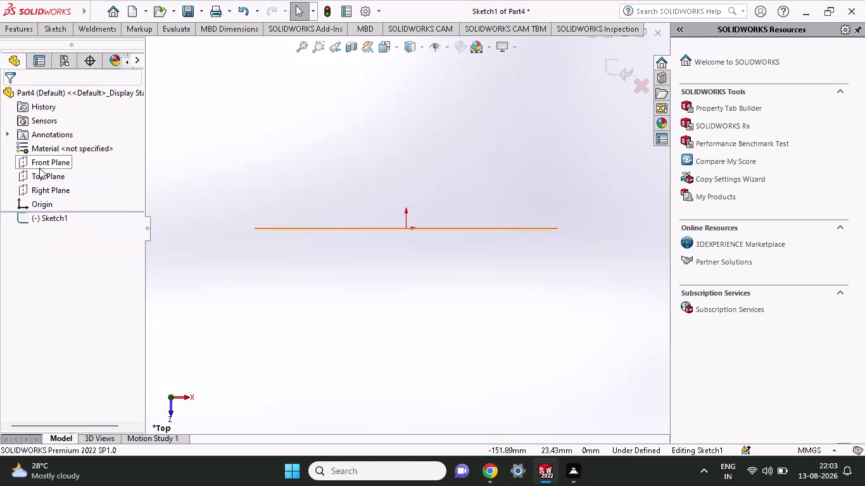
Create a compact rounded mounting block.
Select Top Plane and start a sketch on it from the Sketch tools.
click(39, 168)
click(49, 174)
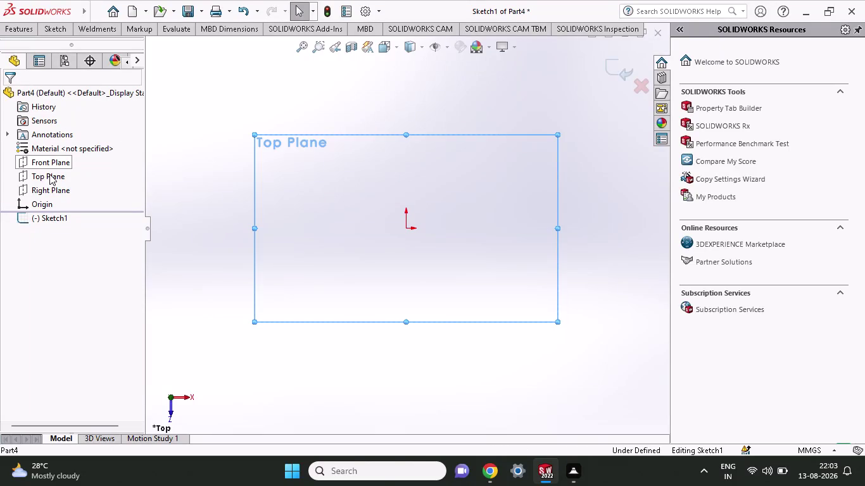
click(55, 178)
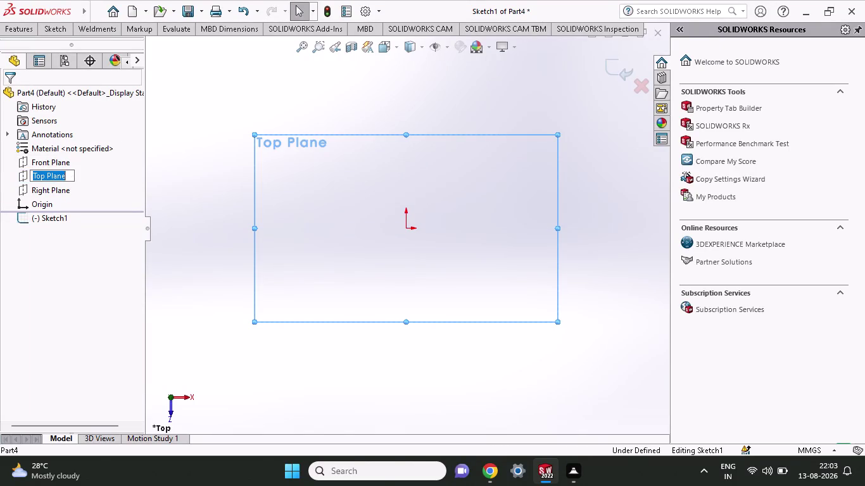
click(80, 177)
click(61, 28)
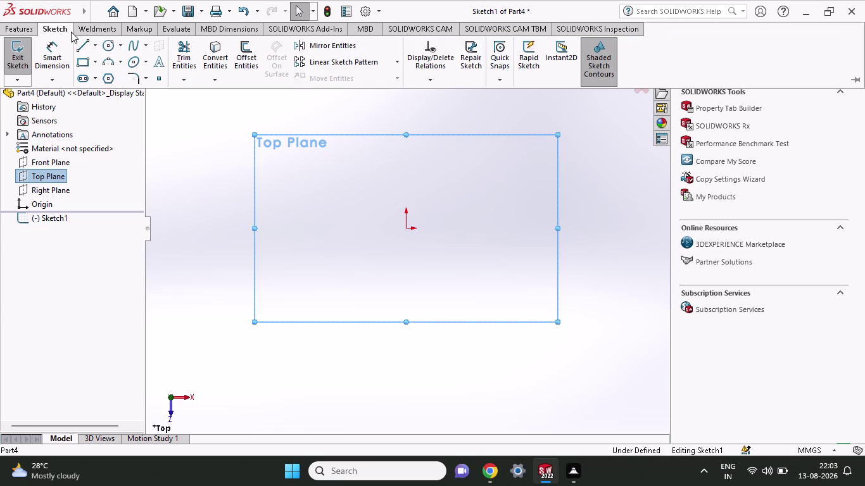
click(81, 66)
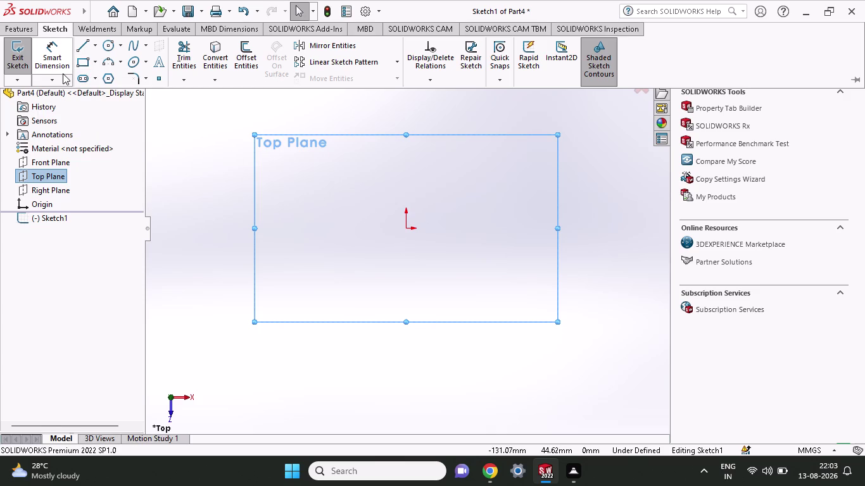
click(79, 63)
click(97, 64)
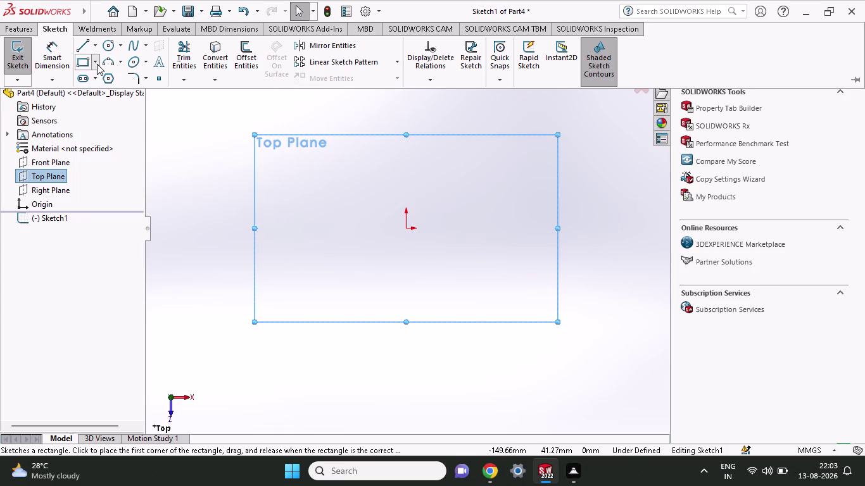
click(94, 87)
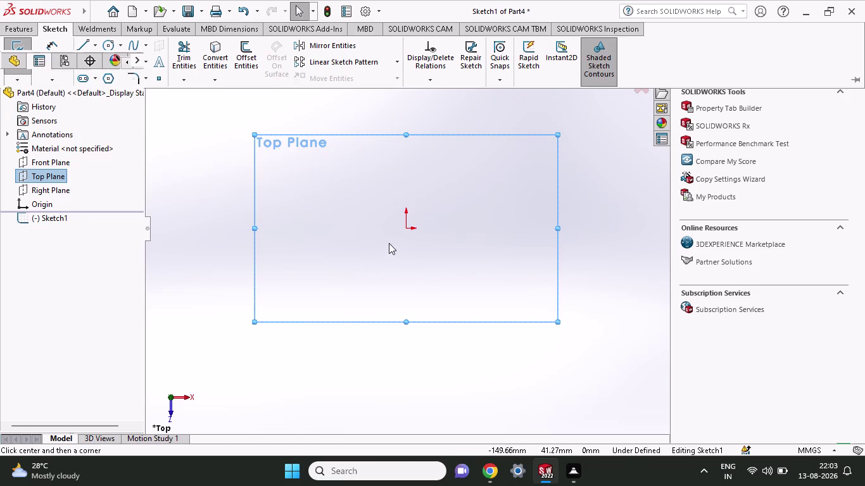
Draw a center rectangle with its center on the origin and confirm it.
click(408, 226)
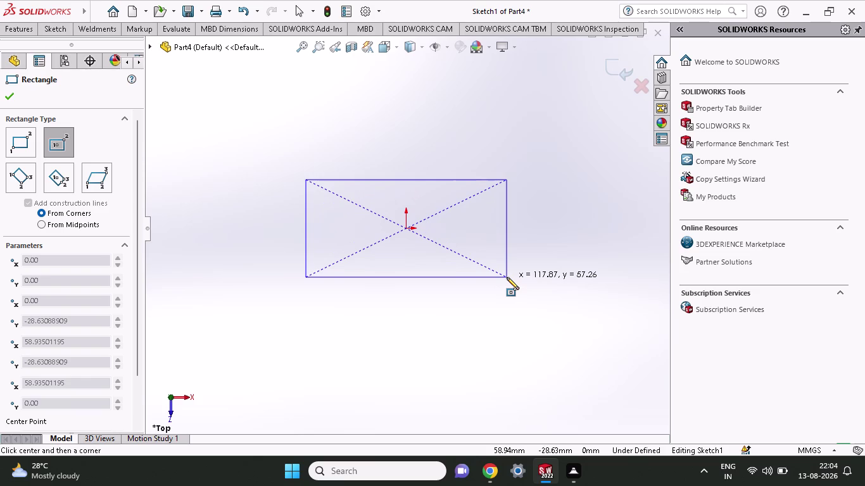
click(531, 304)
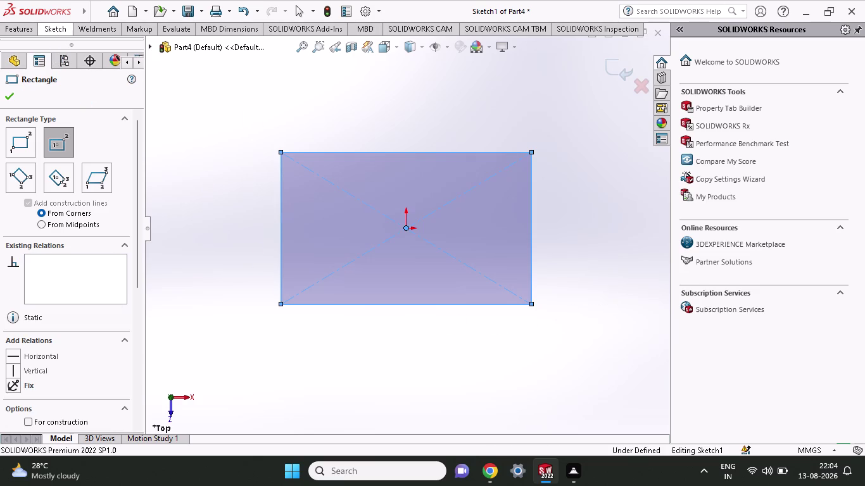
click(60, 27)
click(57, 46)
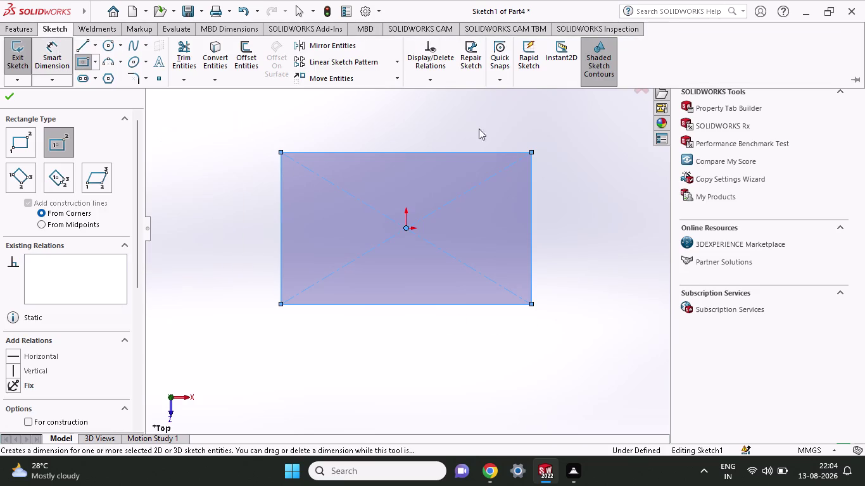
click(533, 303)
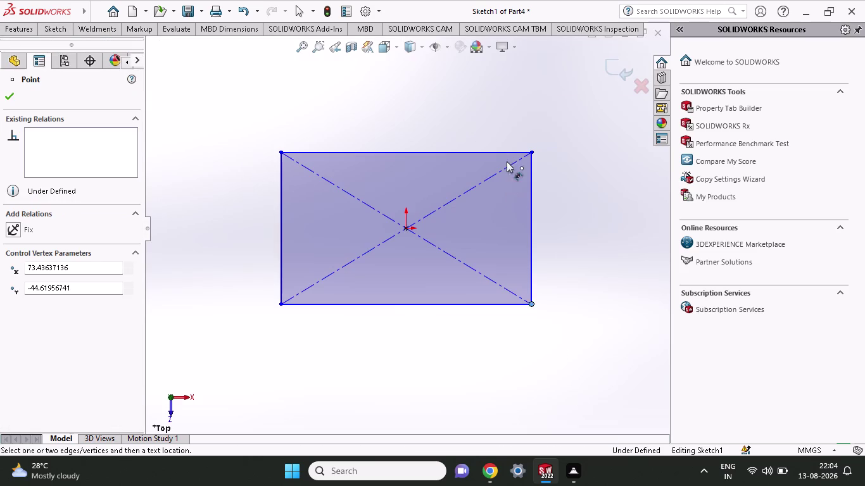
Dimension the rectangle's right edge, entering 80 and then correcting it to 60 mm.
click(530, 155)
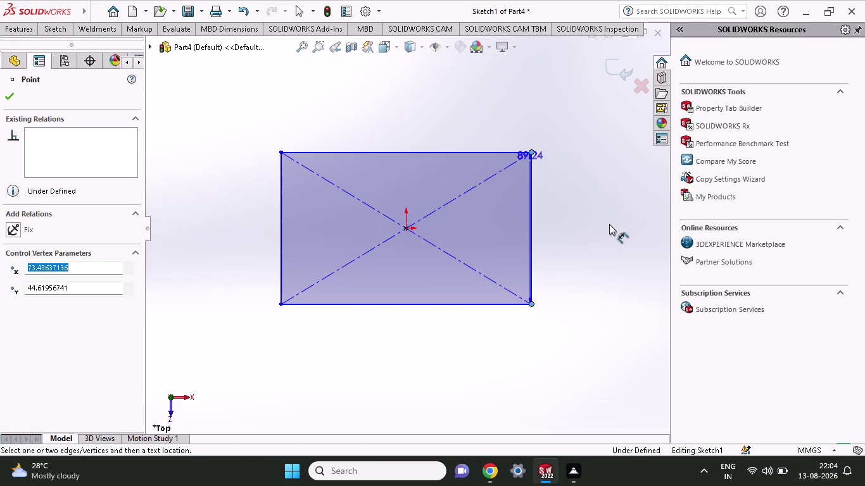
click(601, 241)
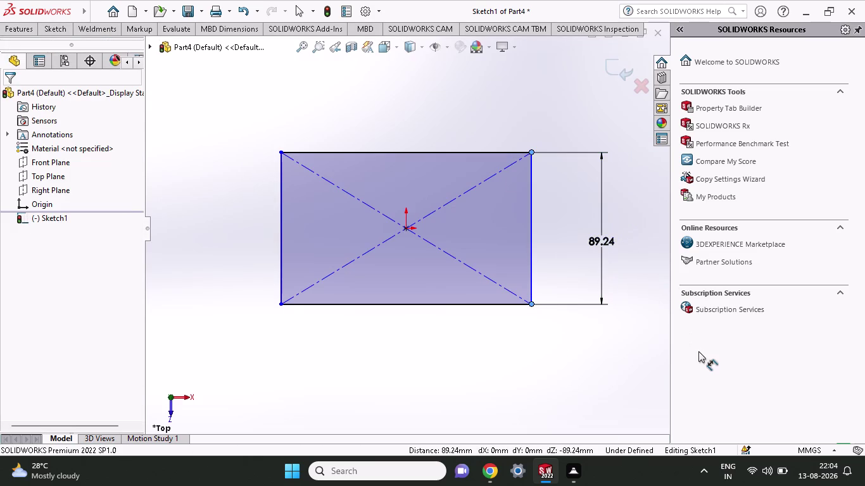
key(8)
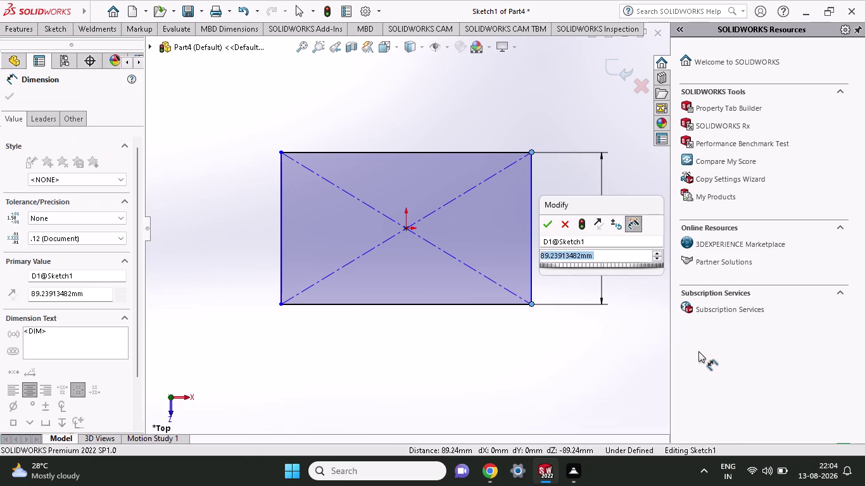
key(0)
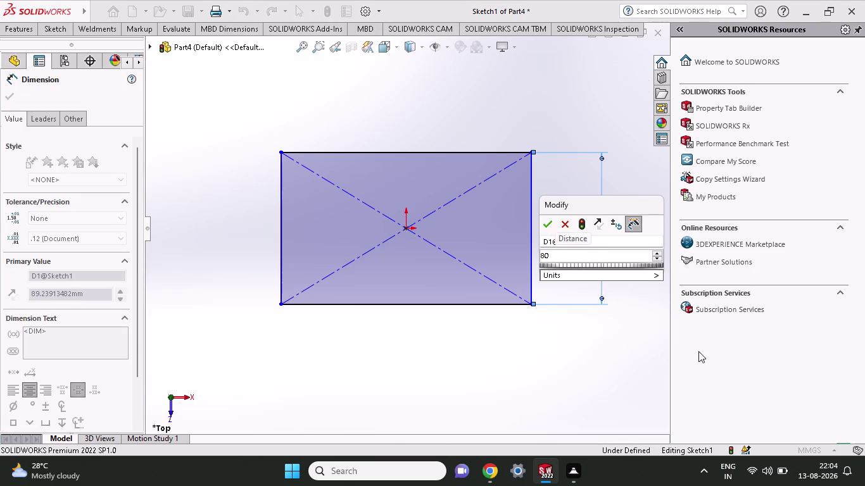
key(Return)
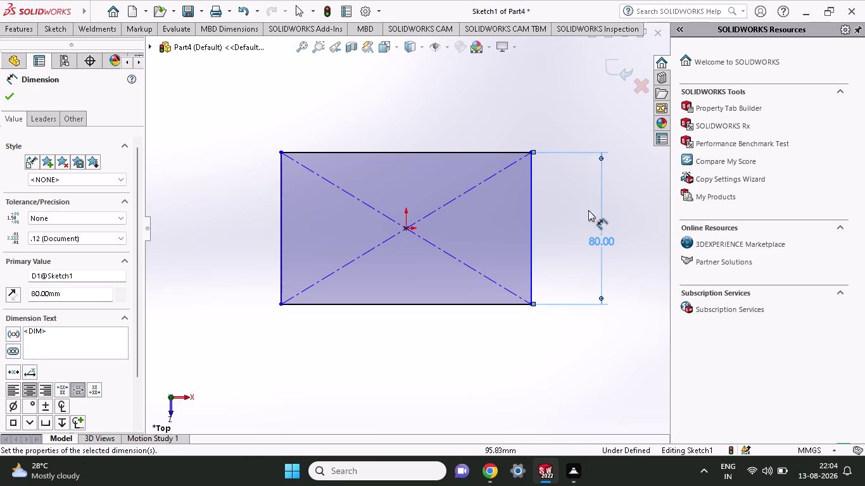
double_click(602, 242)
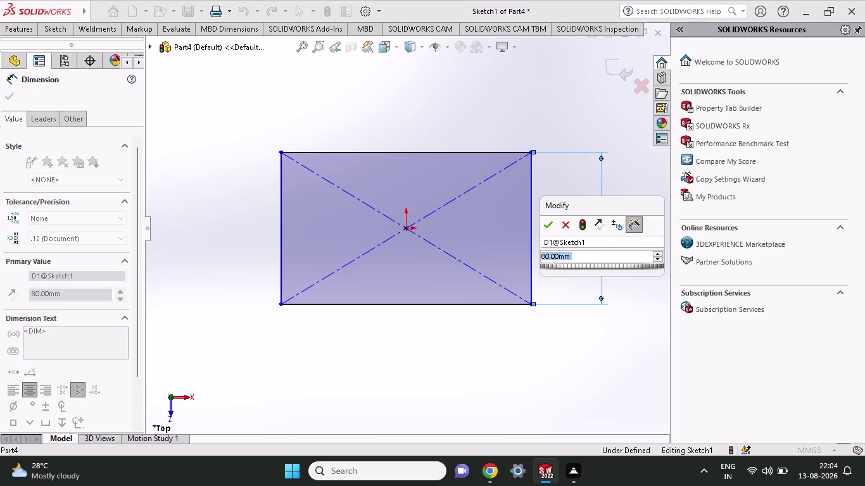
text(60)
key(Return)
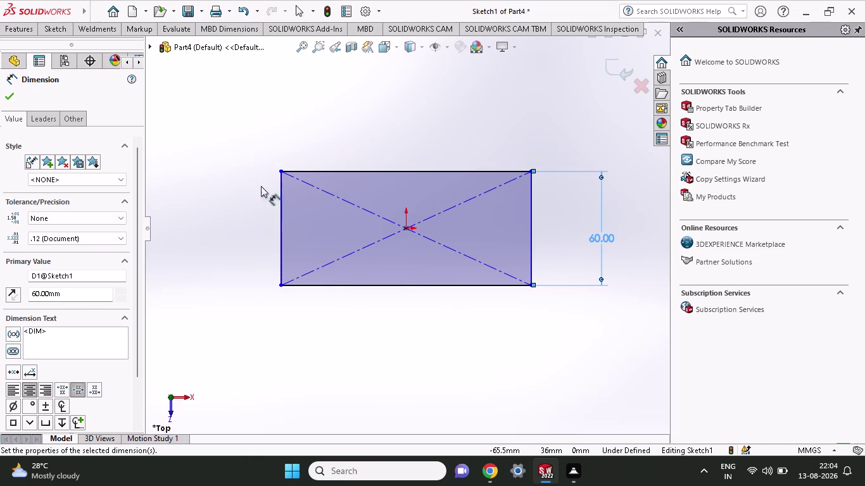
click(278, 171)
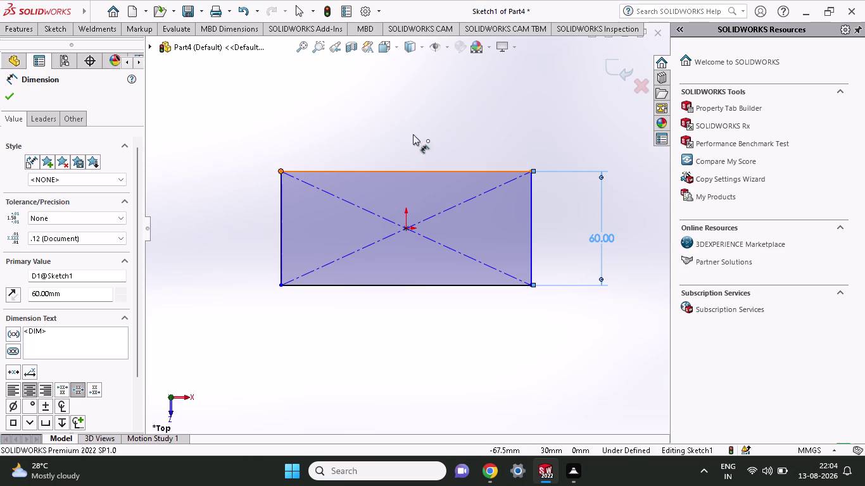
Dimension the rectangle's top edge at 80 mm, placed above the rectangle.
click(531, 173)
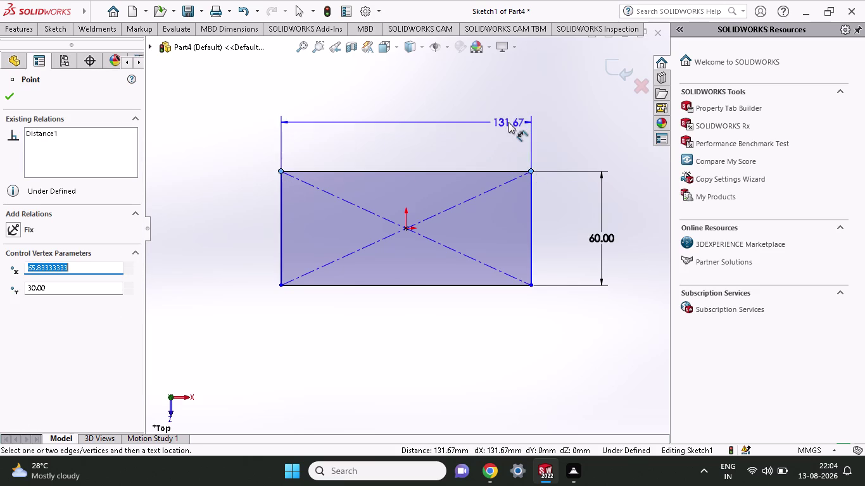
click(508, 122)
text(80)
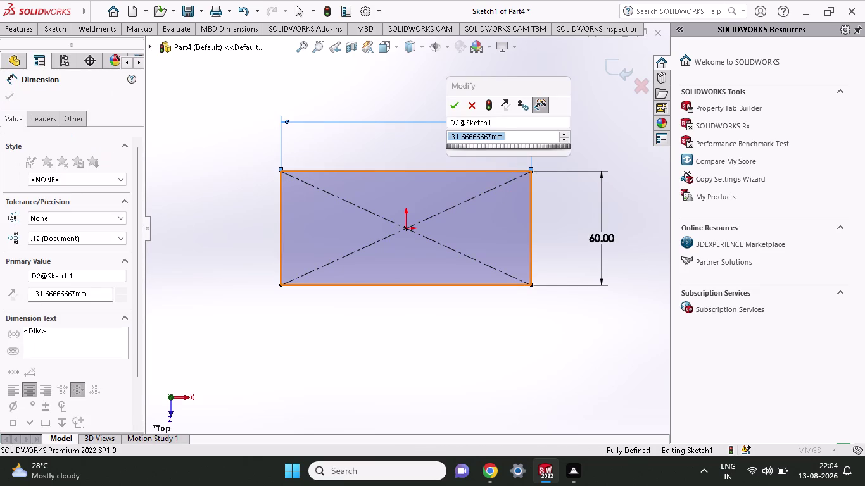
key(Return)
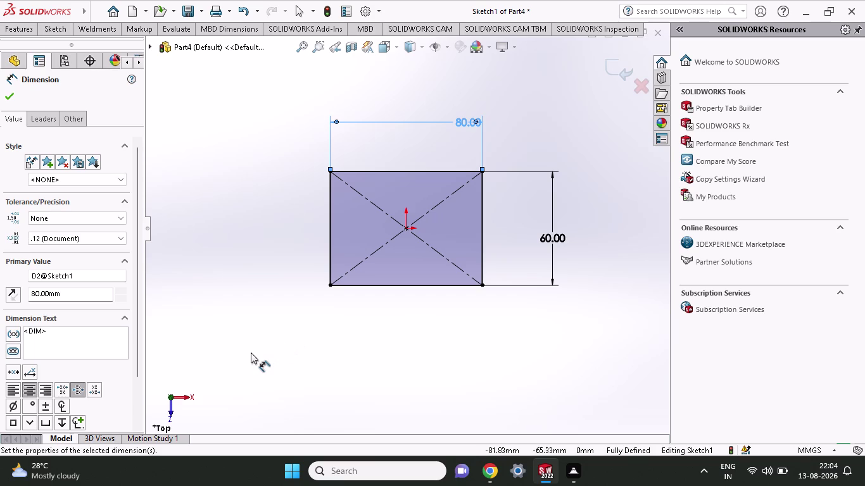
scroll(down, 3)
scroll(down, 3)
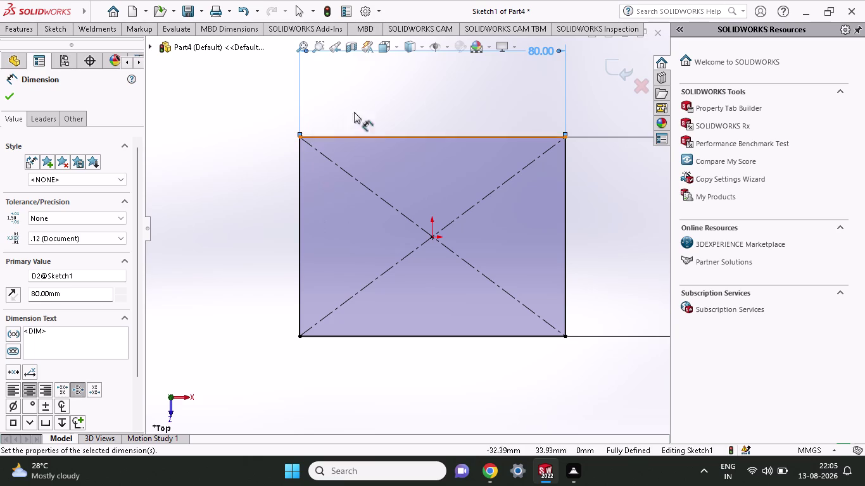
scroll(up, 3)
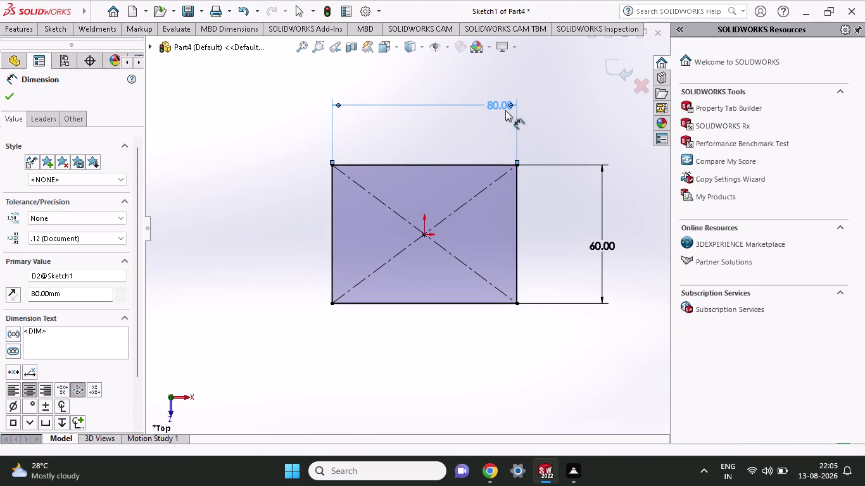
Change the width dimension to 90 mm, then undo it back to 80 mm.
double_click(499, 109)
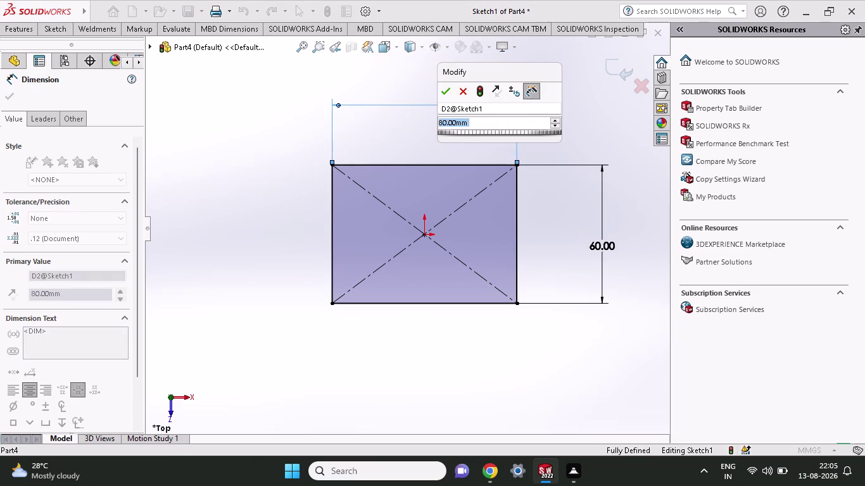
text(90)
key(Return)
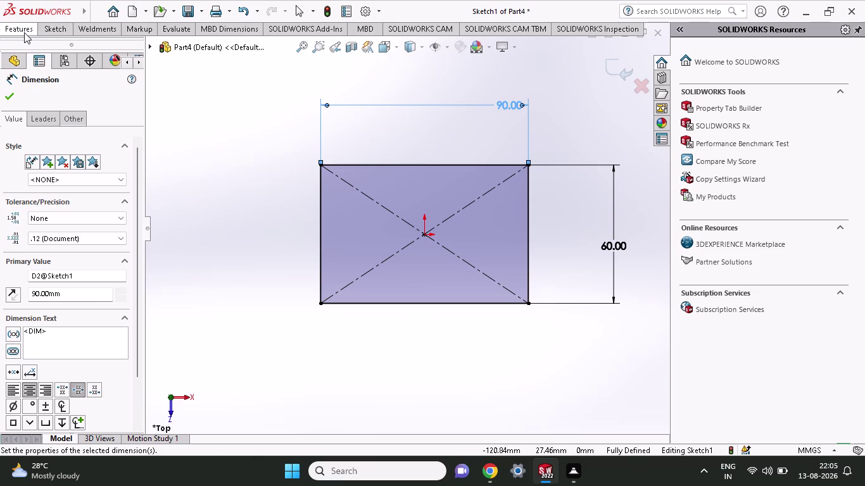
click(57, 28)
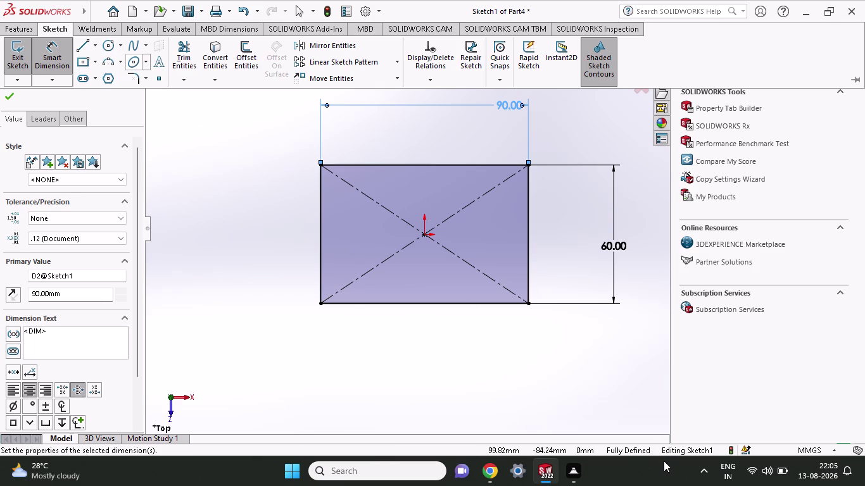
key(ctrl+z)
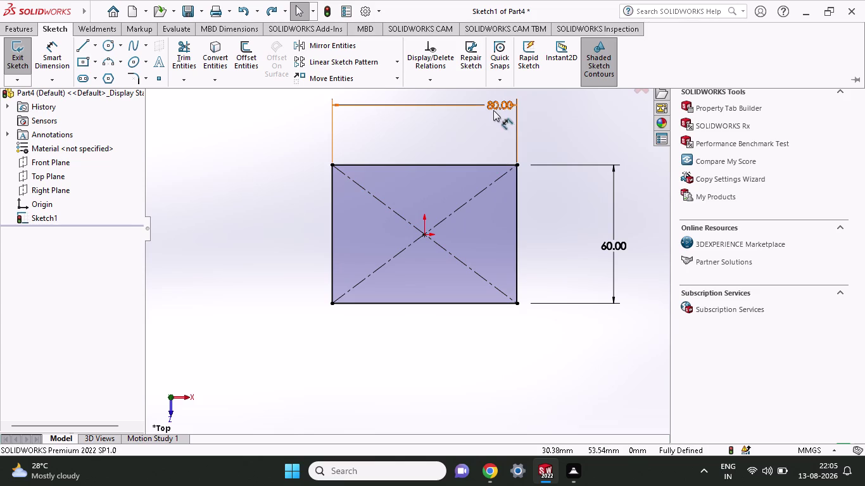
Edit the width dimension again, clearing the field and entering 90 mm.
double_click(493, 107)
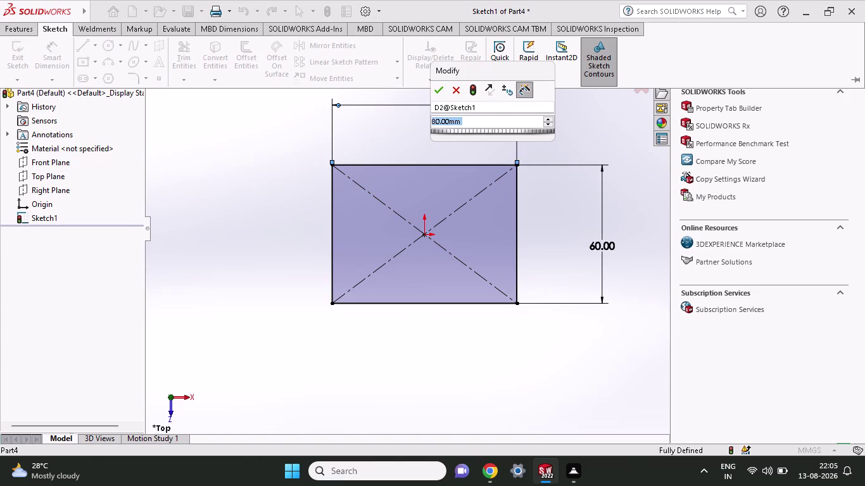
text(10)
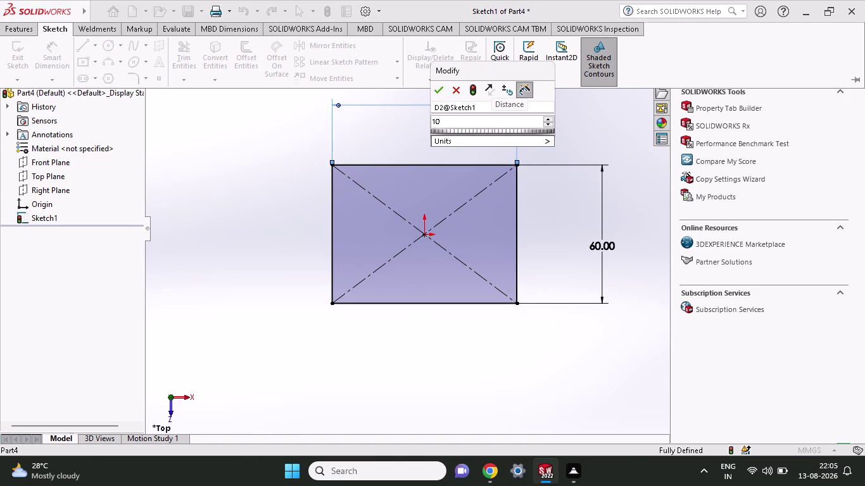
key(BackSpace)
key(BackSpace)
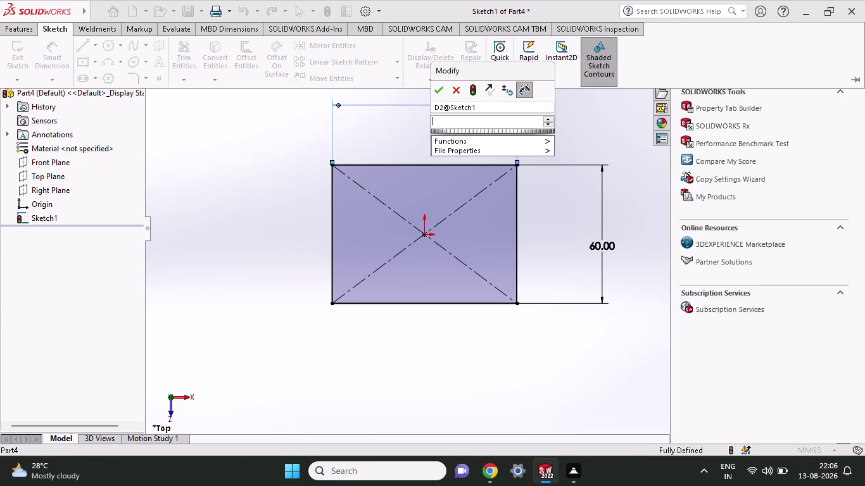
text(90)
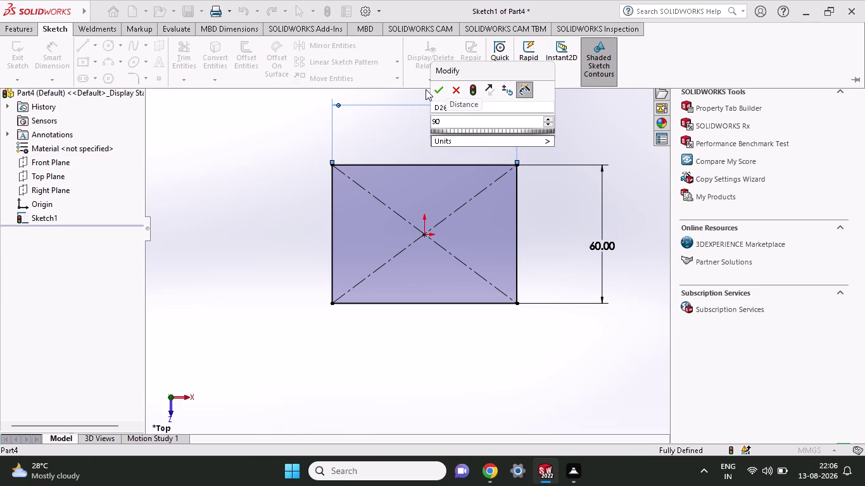
click(440, 91)
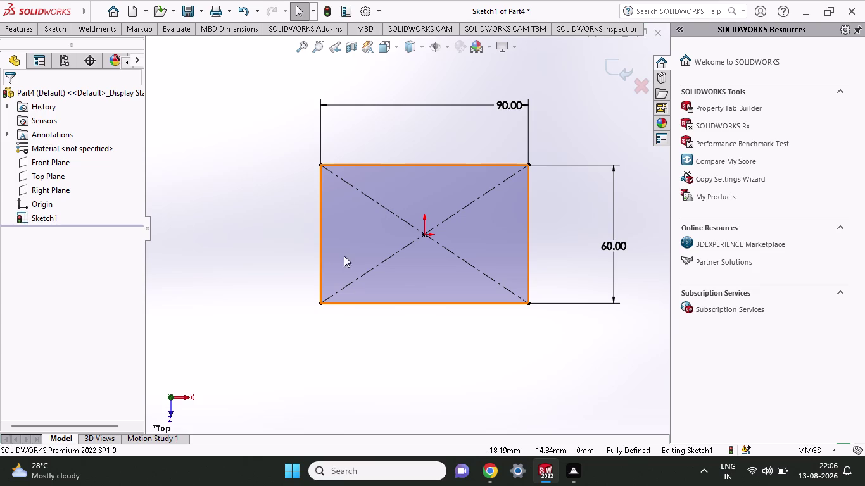
click(54, 24)
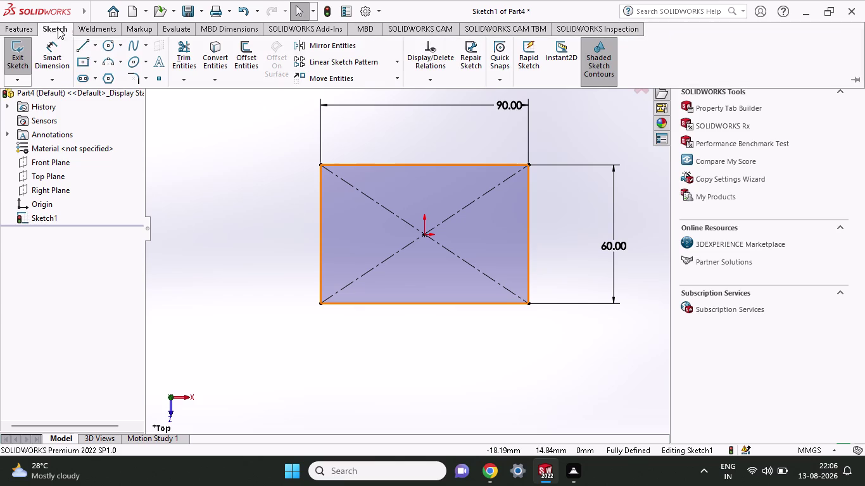
Draw a horizontal line inward from the left edge's midpoint.
click(79, 48)
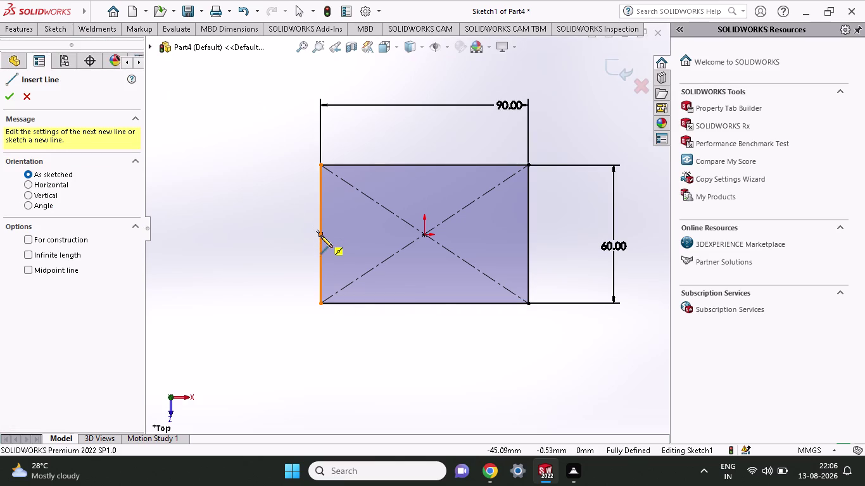
click(321, 234)
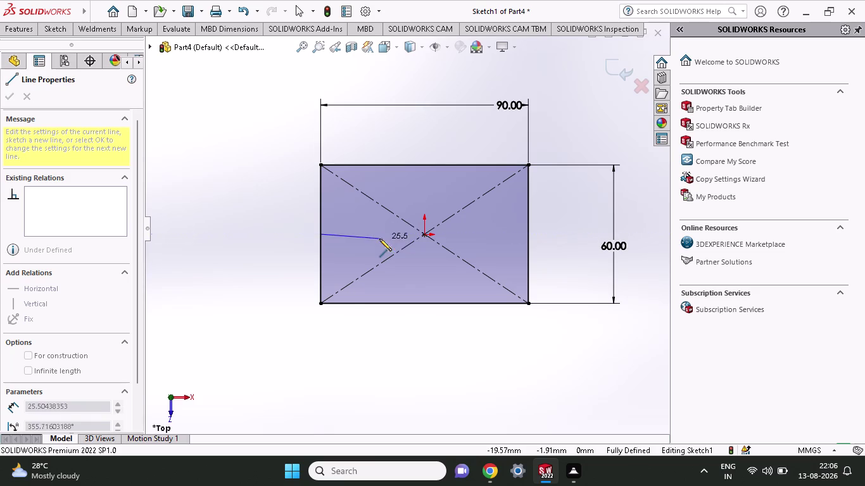
click(377, 235)
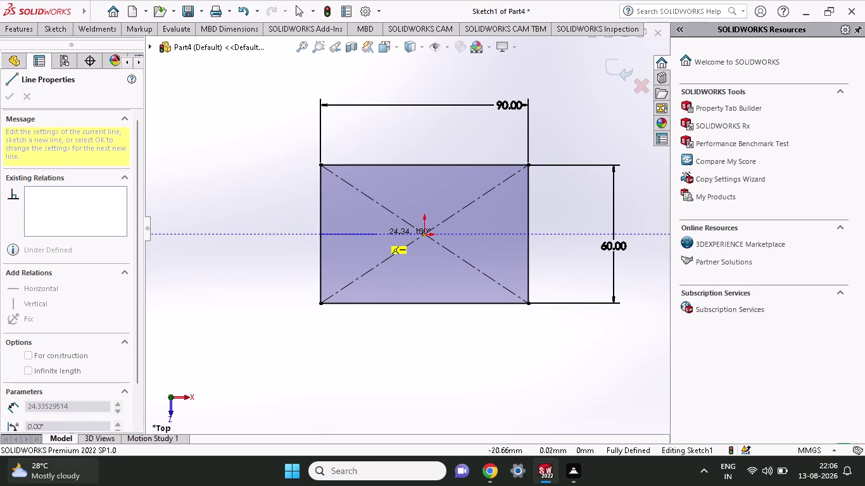
click(44, 31)
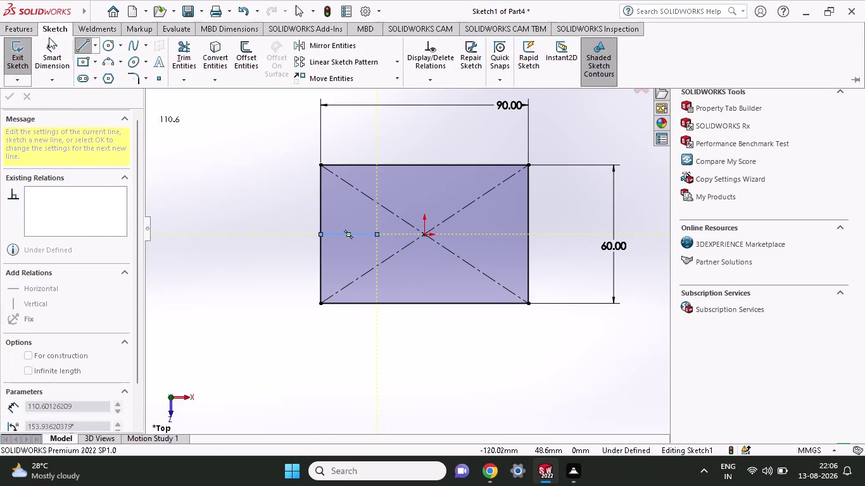
Place a length dimension between the horizontal line's endpoints below the rectangle.
click(55, 63)
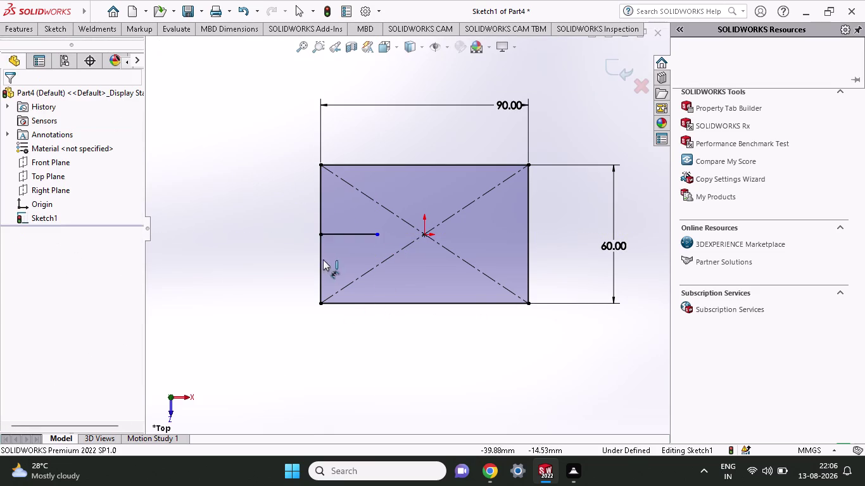
click(318, 237)
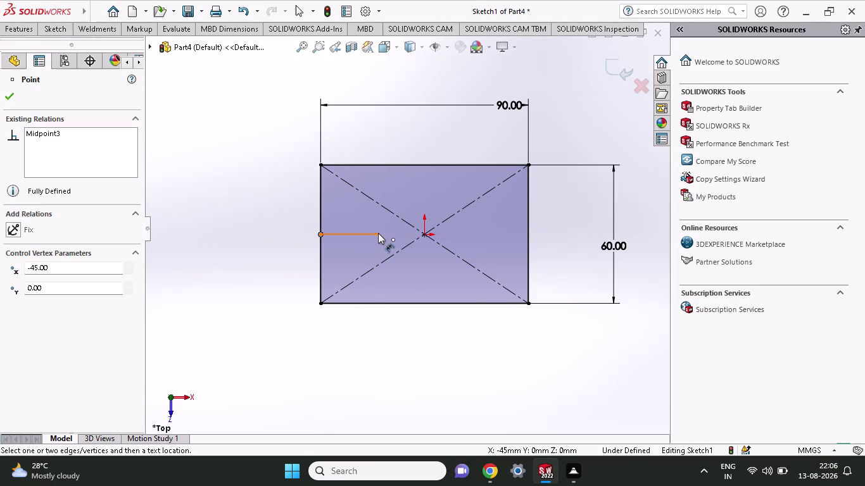
click(377, 233)
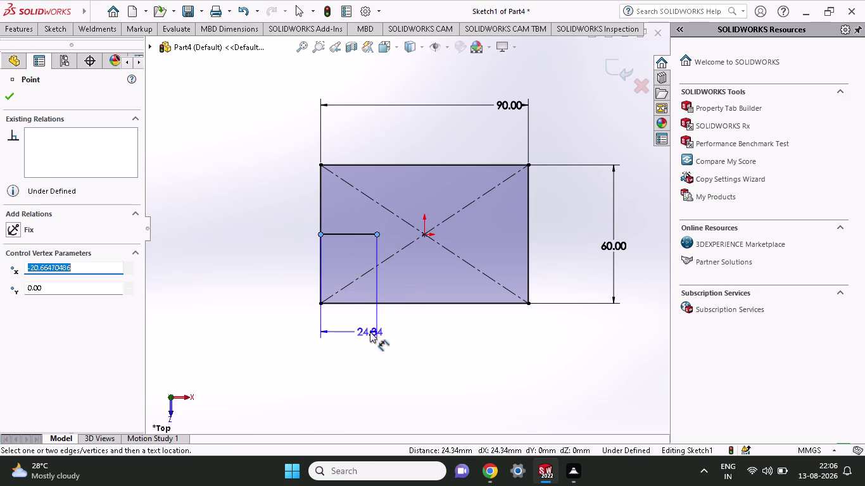
click(369, 332)
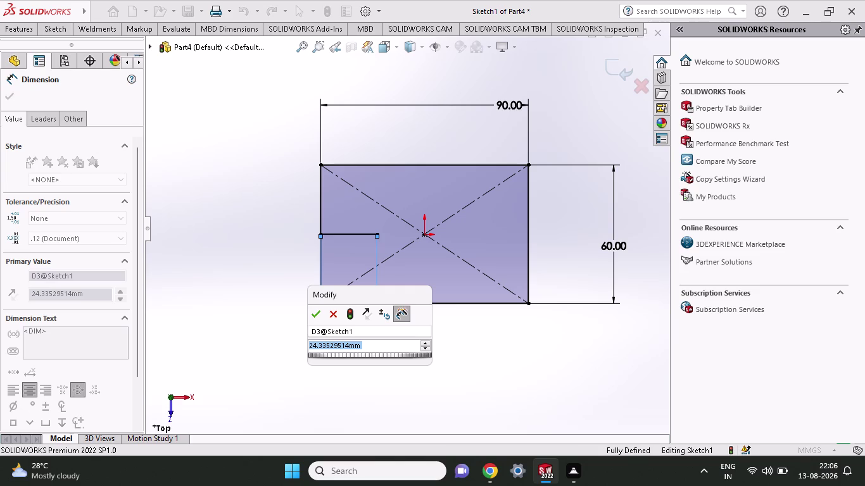
Set the horizontal line's length dimension to 60 mm.
key(6)
key(0)
key(Return)
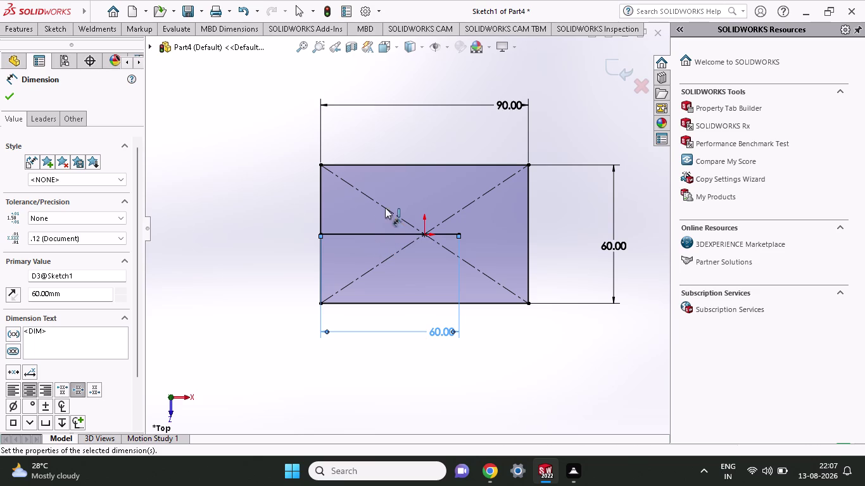
click(49, 33)
click(83, 48)
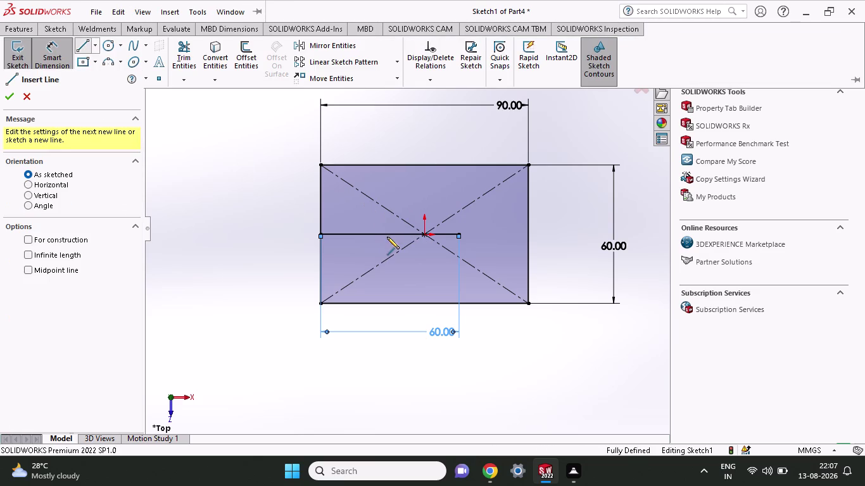
click(387, 234)
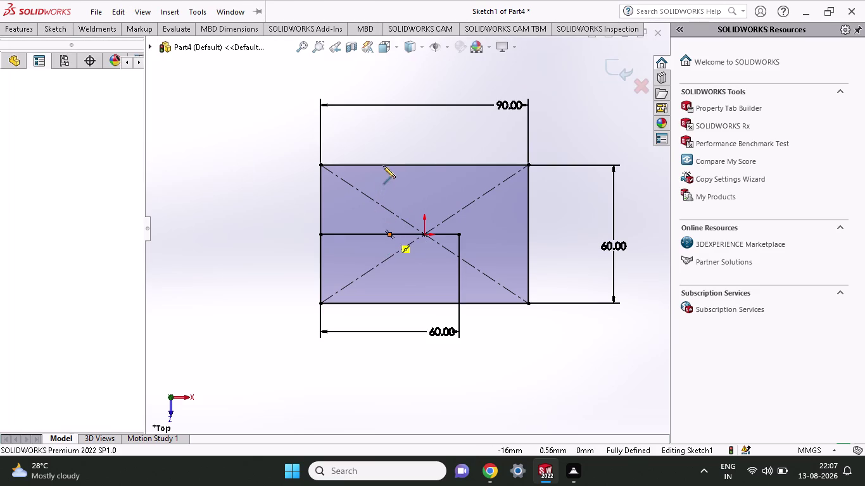
Draw a vertical line from the top edge straight down to the bottom edge, then end the chain.
click(388, 163)
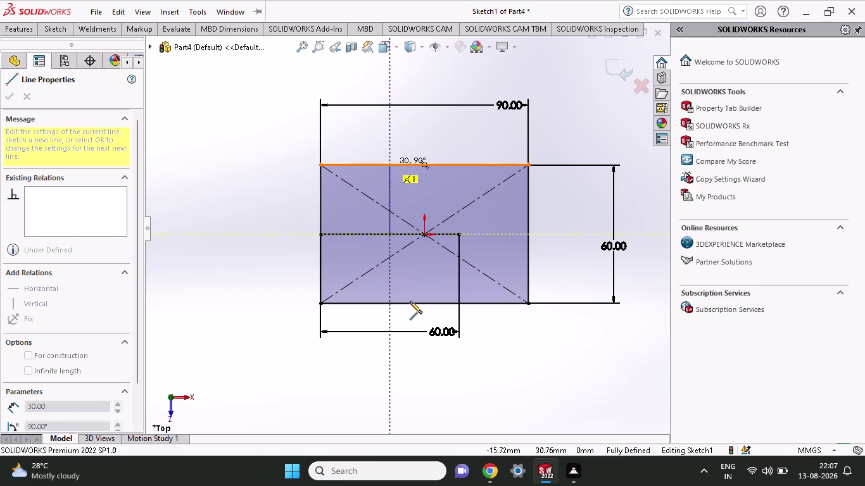
click(391, 304)
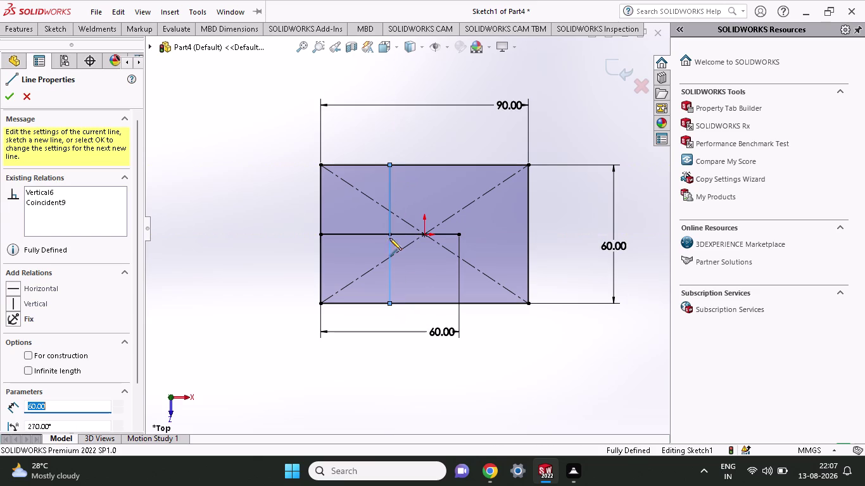
right_click(417, 117)
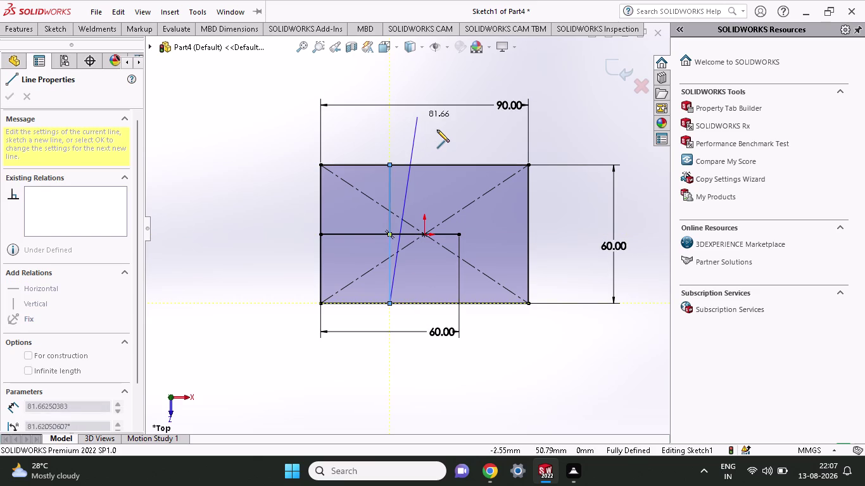
right_click(437, 130)
click(437, 130)
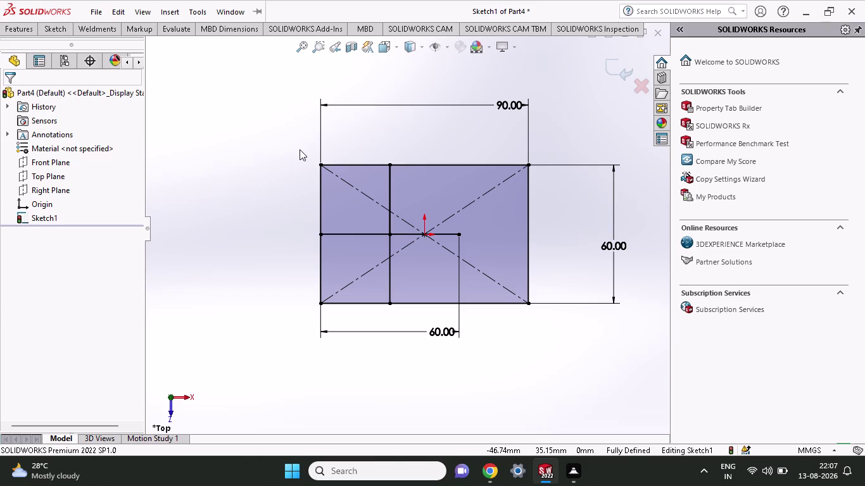
click(58, 31)
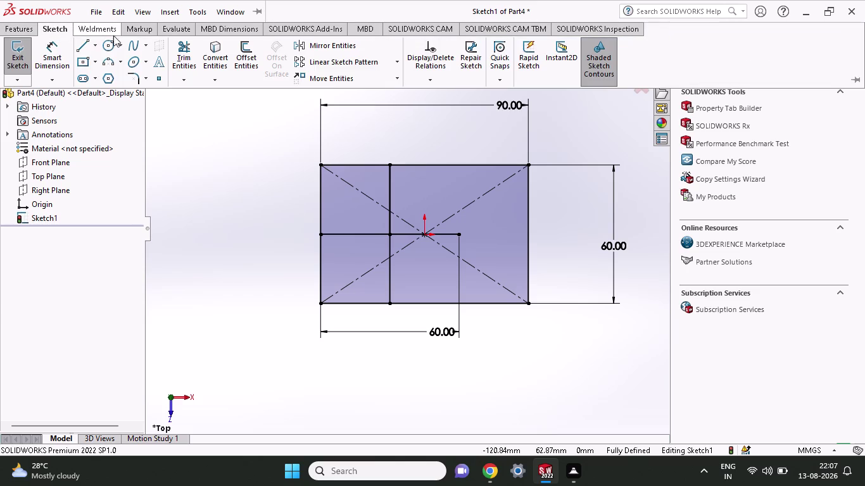
click(106, 59)
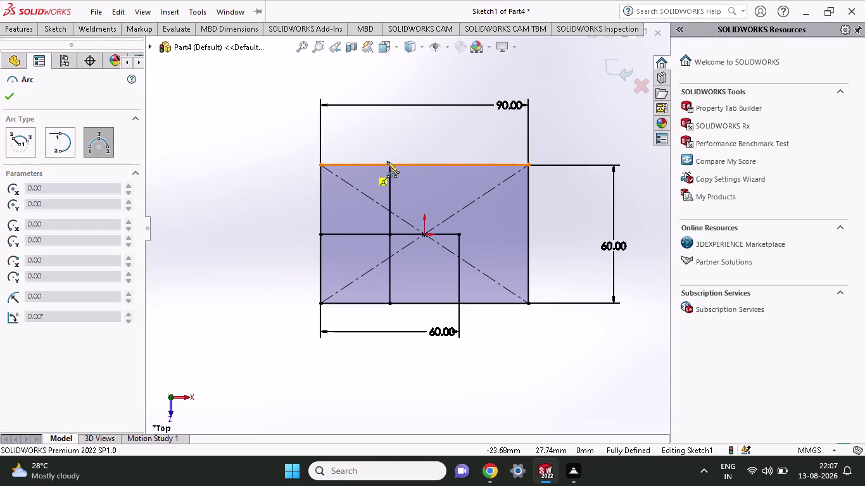
Draw a 3-point arc through the vertical line's endpoints and the left-edge midpoint.
click(391, 163)
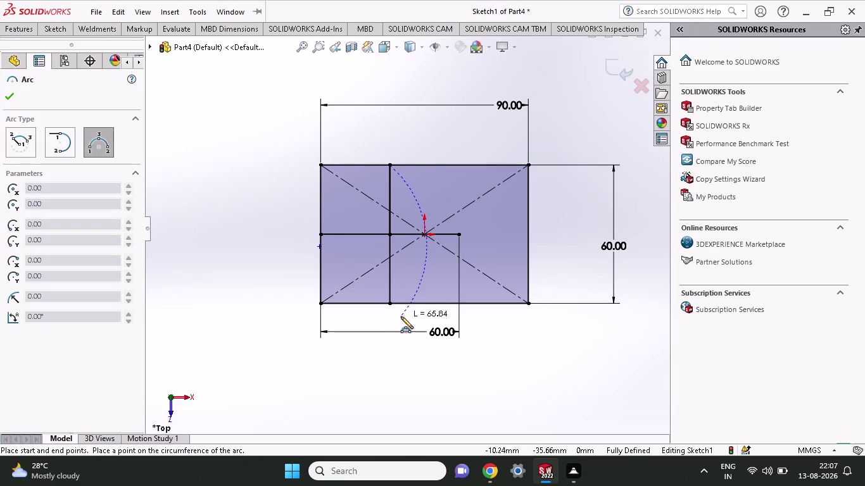
click(388, 302)
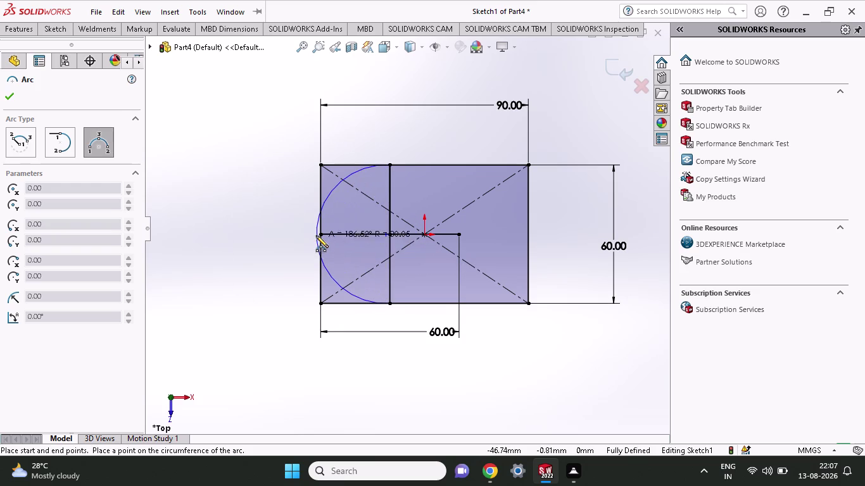
click(320, 235)
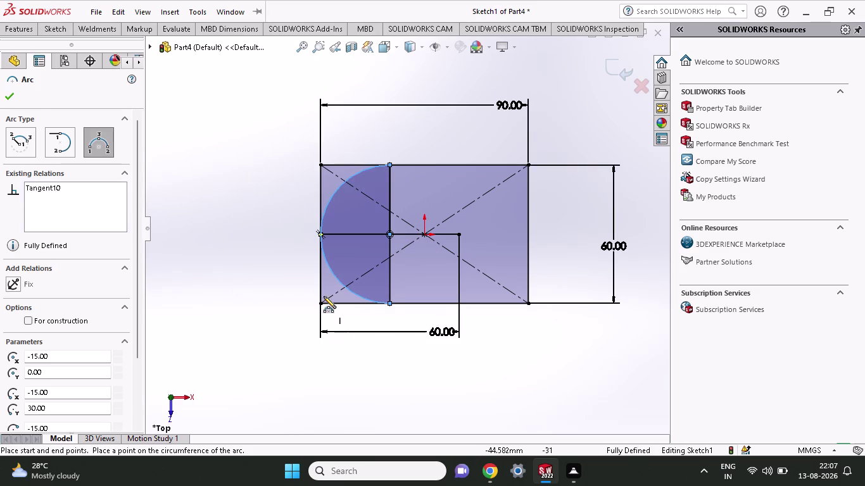
click(62, 31)
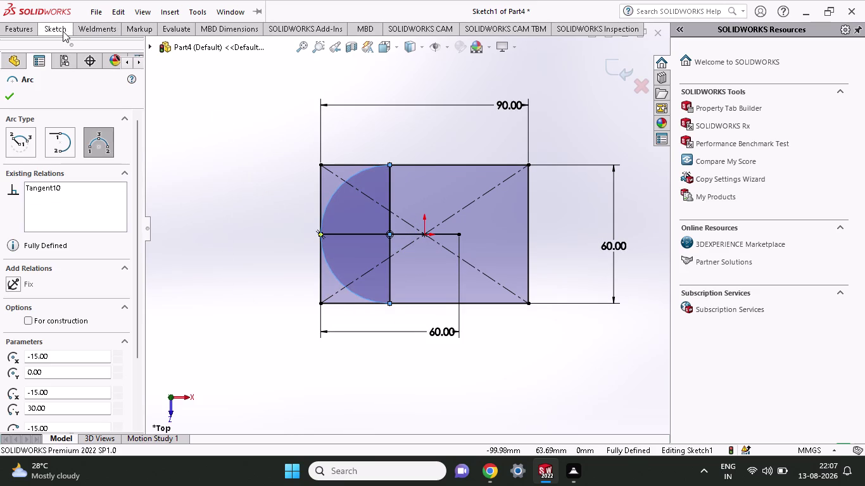
click(173, 52)
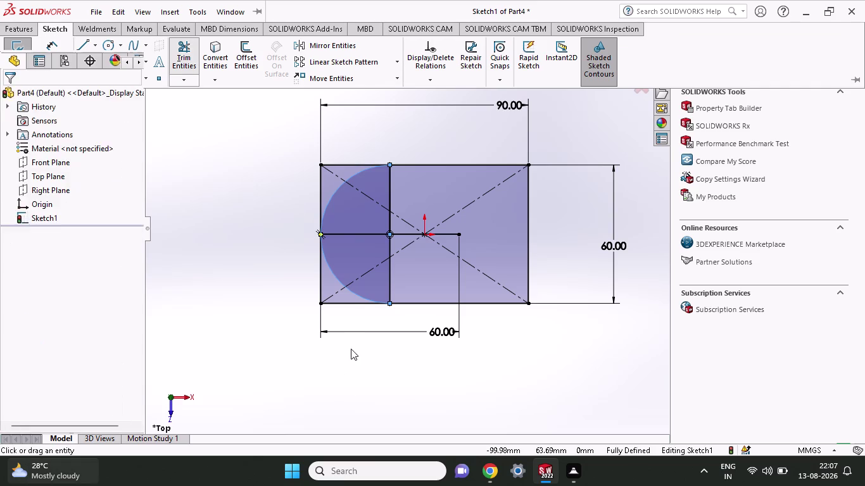
click(341, 305)
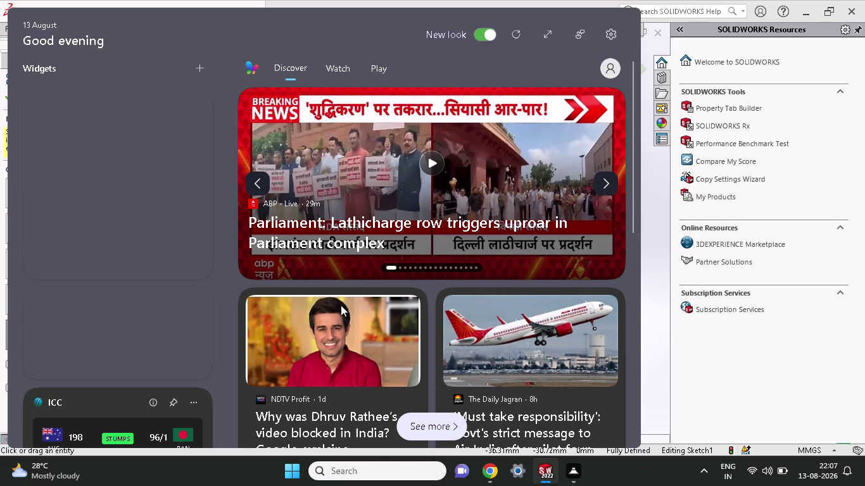
Dismiss the Windows Widgets news feed to bring the SOLIDWORKS sketch back into view.
click(666, 297)
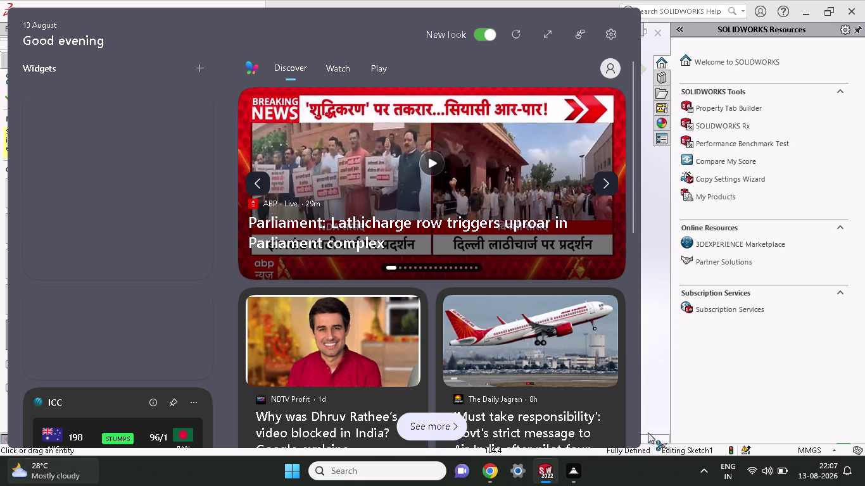
click(652, 410)
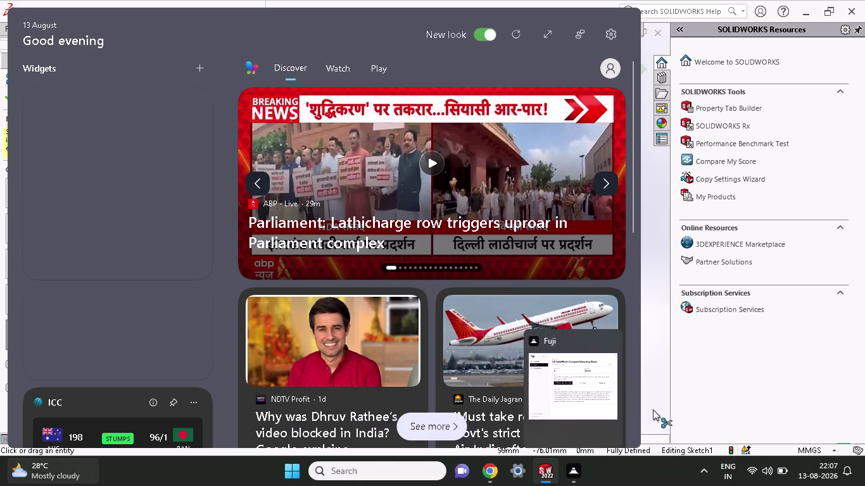
click(652, 410)
click(653, 409)
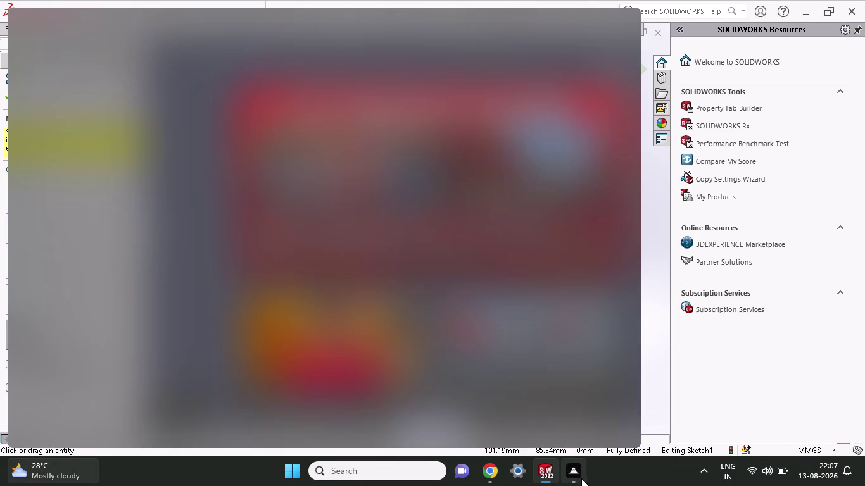